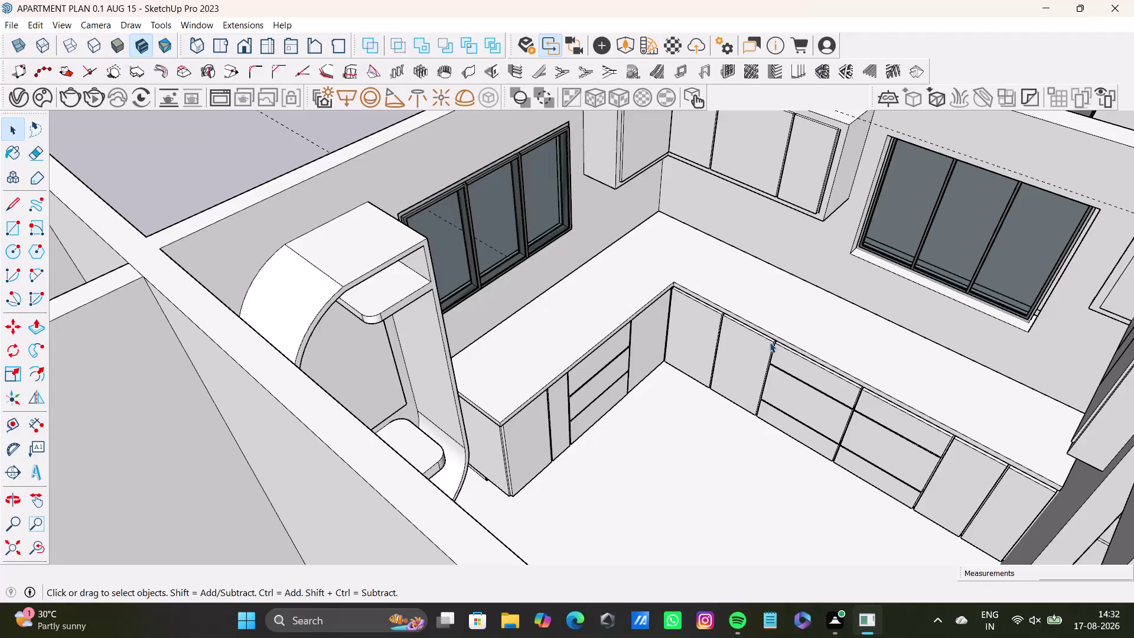
Orbit around the L-shaped kitchen from both sides and zoom out over the nearby rooms.
key(space)
scroll(down, 3)
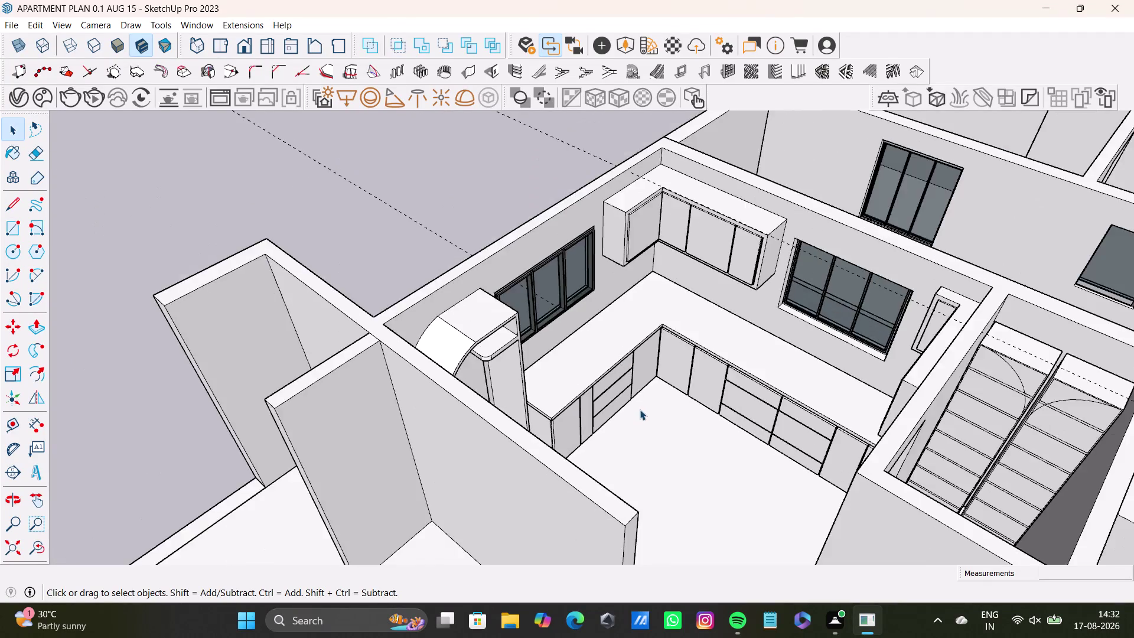
scroll(down, 3)
middle_drag(641, 406, 559, 399)
click(542, 225)
key(space)
scroll(down, 3)
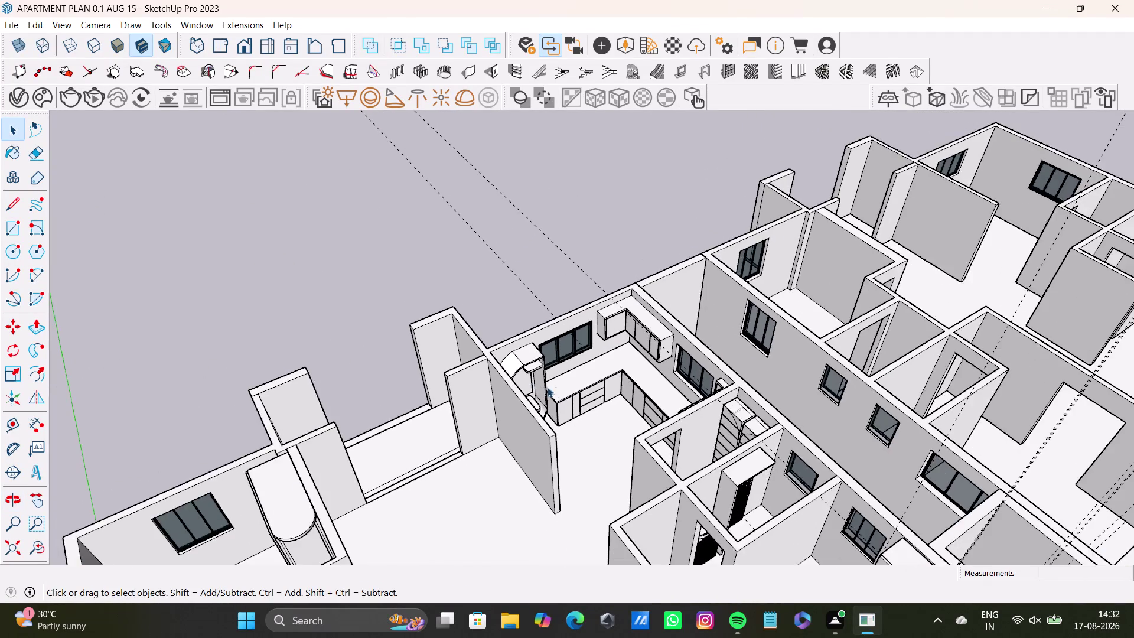
middle_drag(572, 385, 750, 394)
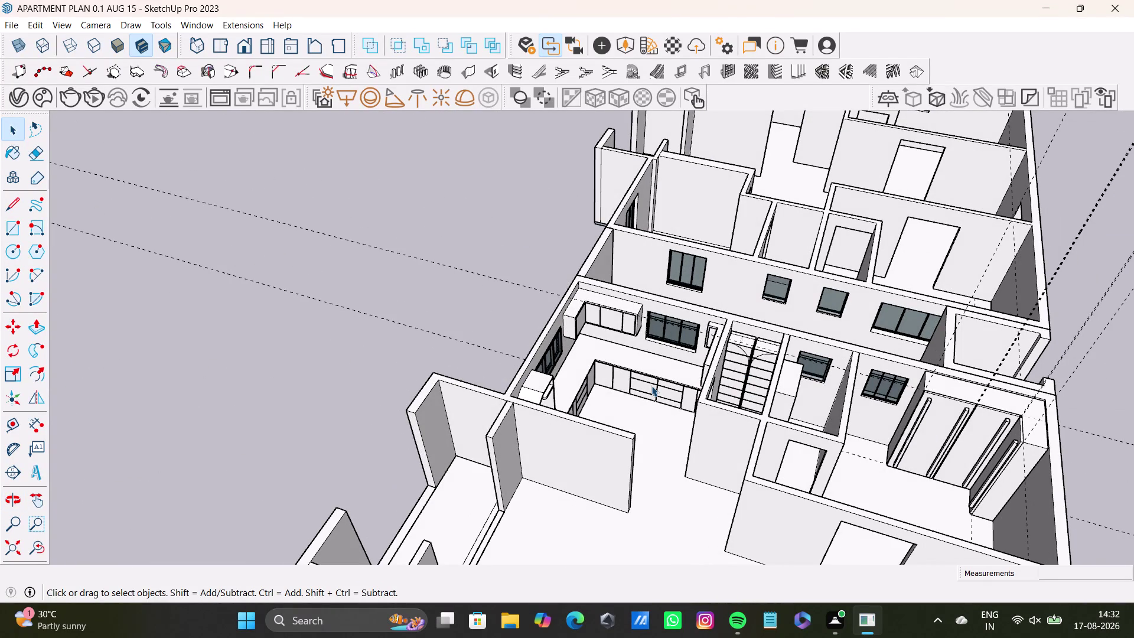
middle_drag(683, 389, 573, 394)
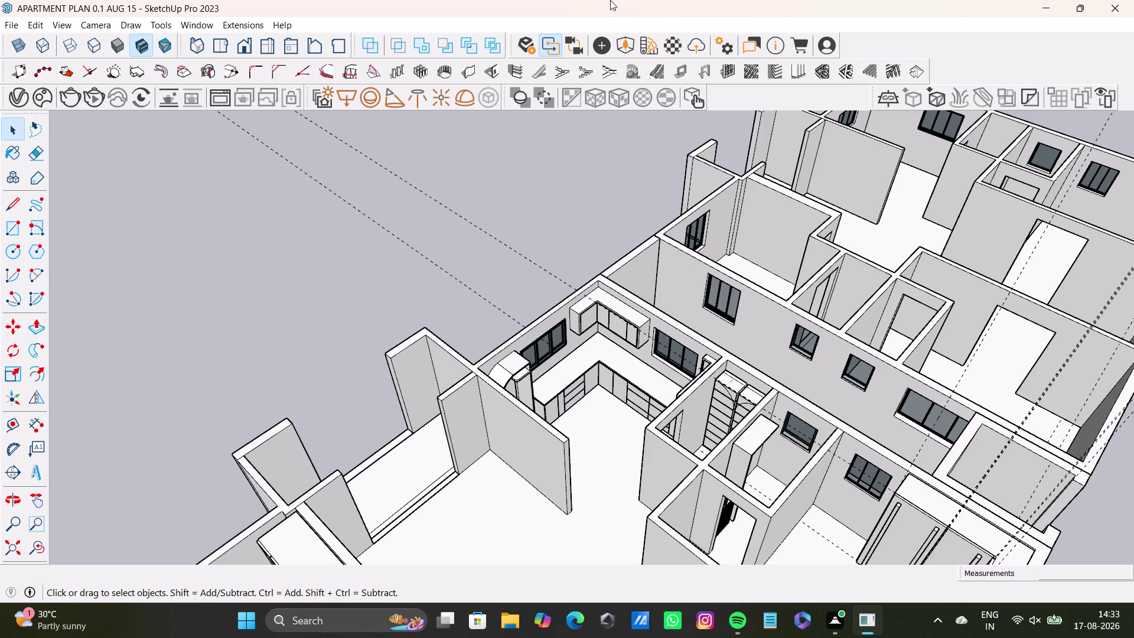
Orbit up over the whole floor, then move in close over the kitchen counters.
scroll(down, 3)
key(space)
click(528, 213)
key(space)
middle_drag(565, 394, 674, 428)
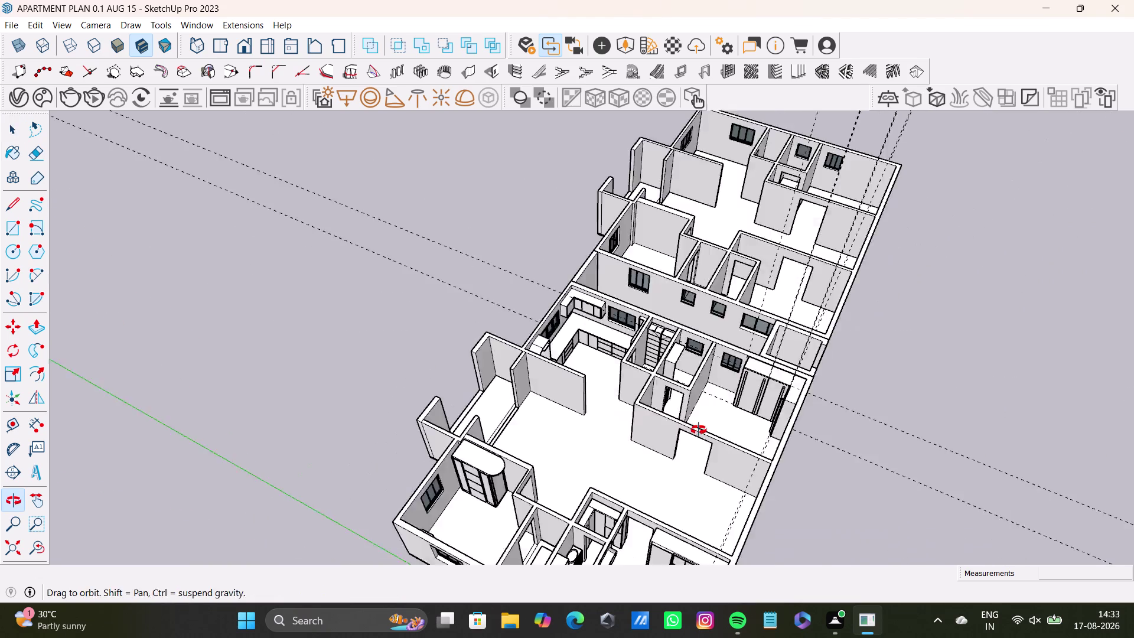
middle_drag(673, 429, 752, 429)
scroll(up, 3)
Orbit around the counter, window, upper cabinets and drawers, ending above the L-shaped kitchen.
middle_drag(624, 275, 747, 328)
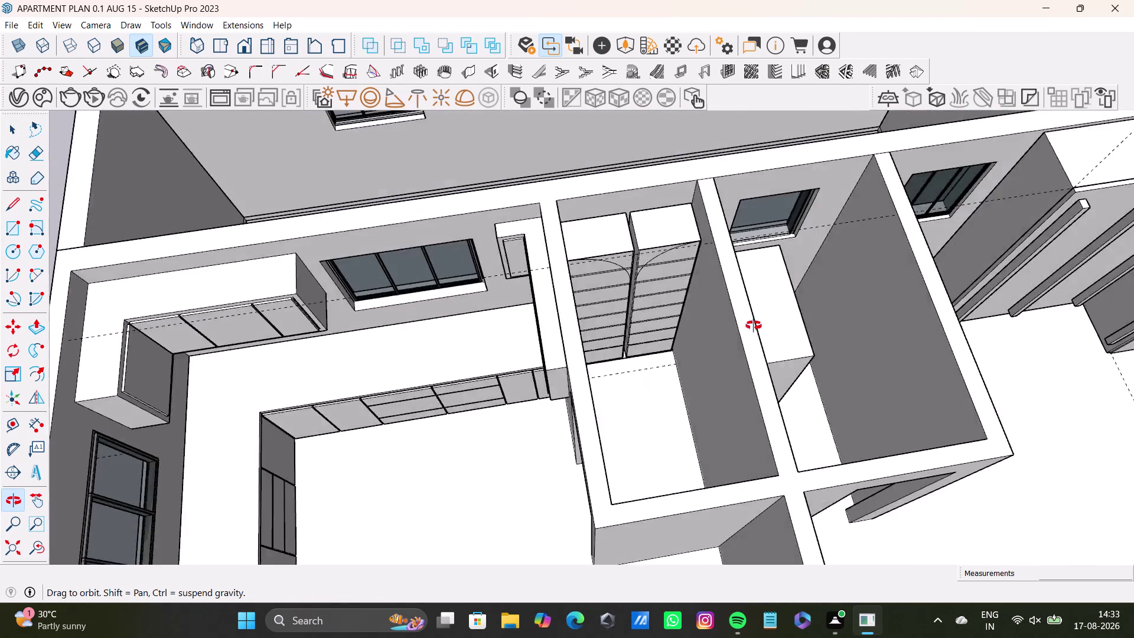
middle_drag(747, 328, 796, 289)
scroll(up, 3)
middle_drag(542, 309, 659, 237)
middle_drag(649, 239, 793, 231)
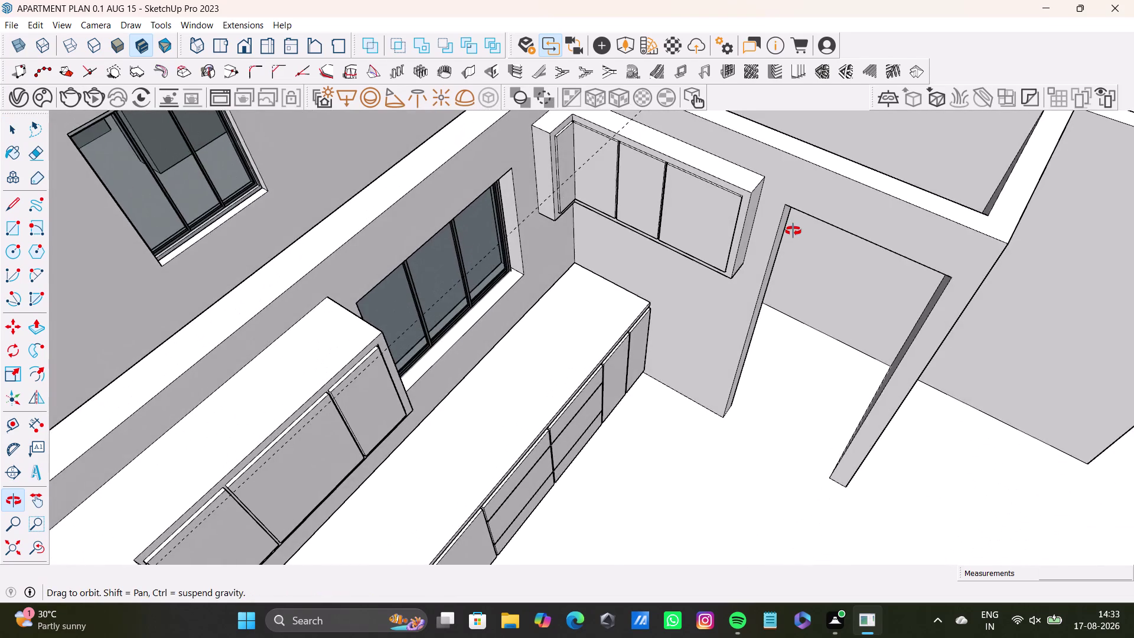
middle_drag(793, 231, 681, 224)
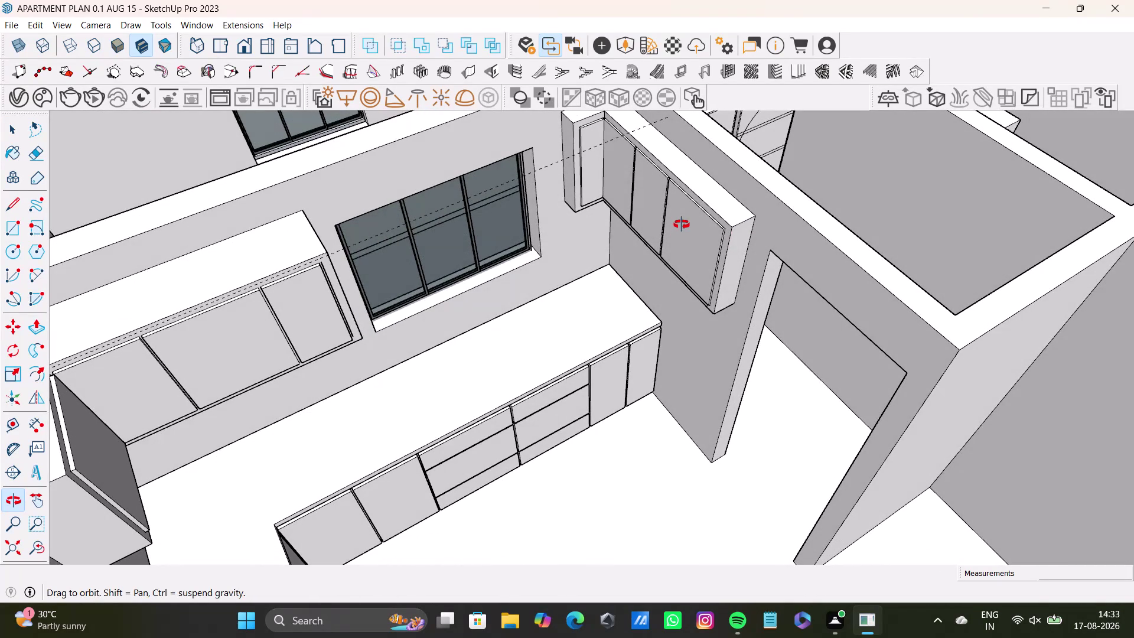
middle_drag(681, 224, 435, 326)
scroll(down, 3)
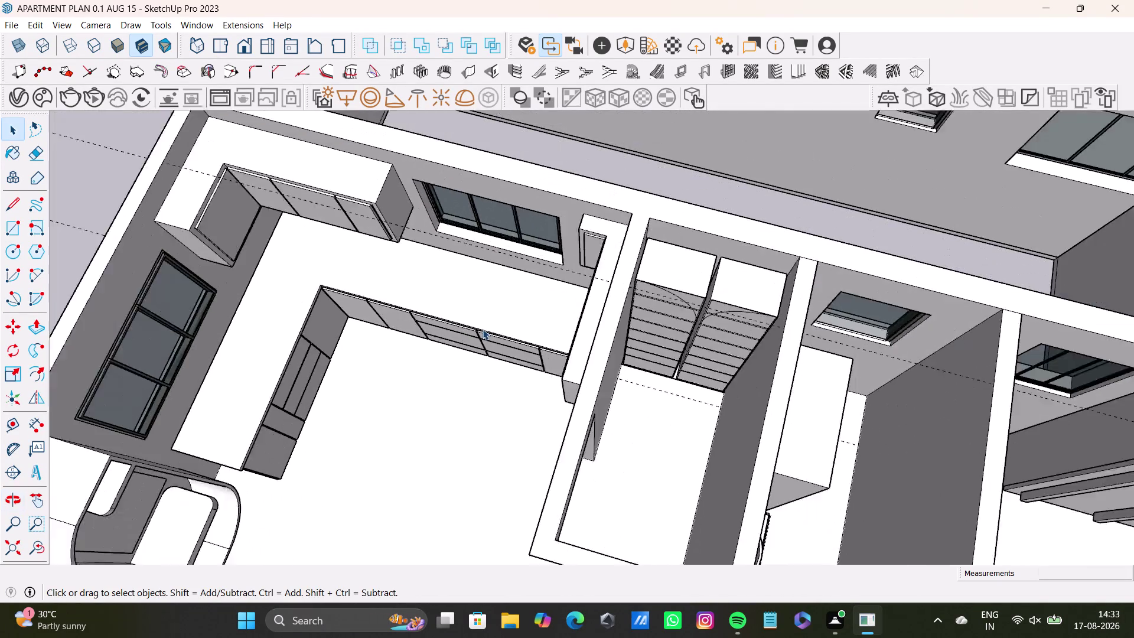
scroll(down, 3)
Orbit across to the bathroom and central rooms, then zoom out to the full apartment.
key(space)
drag(211, 191, 218, 192)
middle_drag(381, 403, 677, 242)
middle_drag(517, 410, 409, 447)
middle_drag(702, 369, 465, 397)
scroll(up, 3)
middle_drag(677, 369, 485, 448)
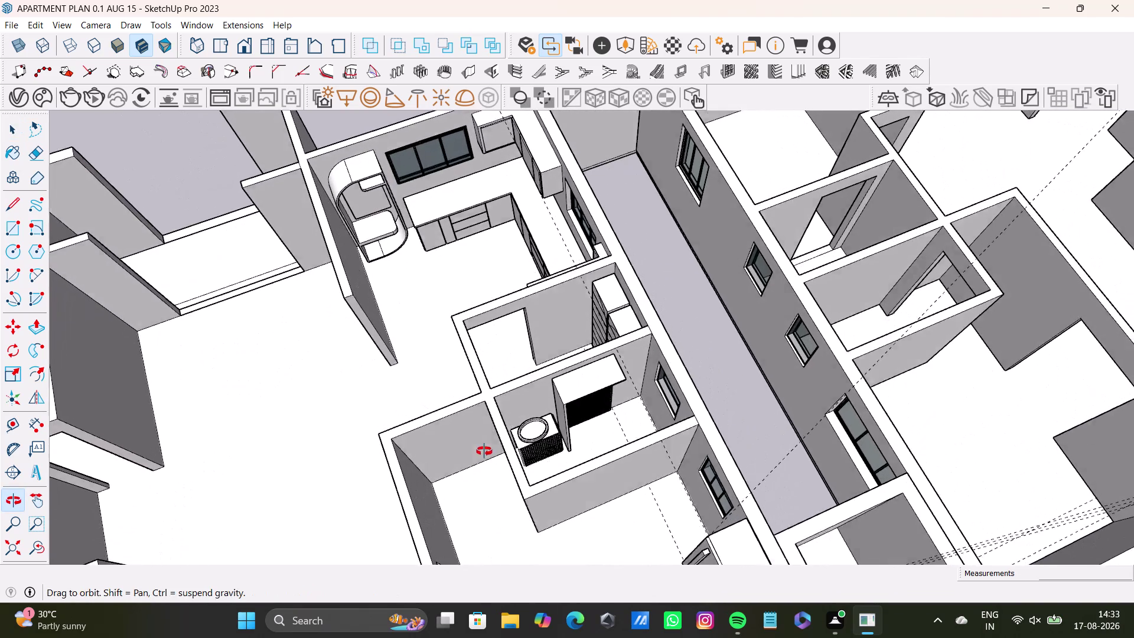
middle_drag(485, 449, 482, 346)
scroll(down, 3)
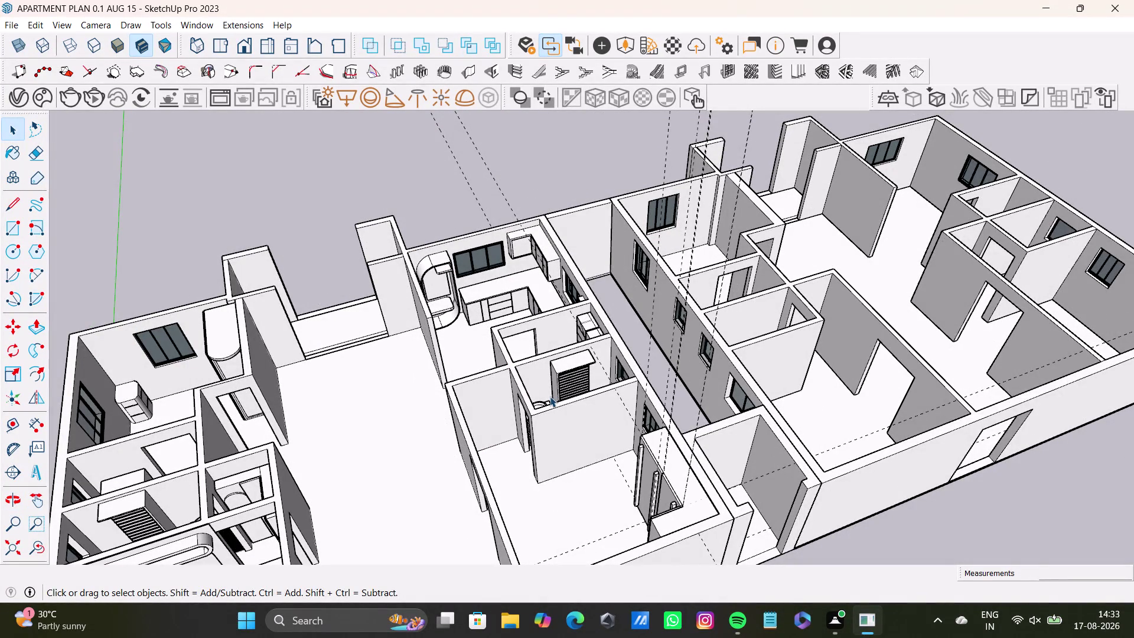
key(space)
click(425, 187)
scroll(down, 3)
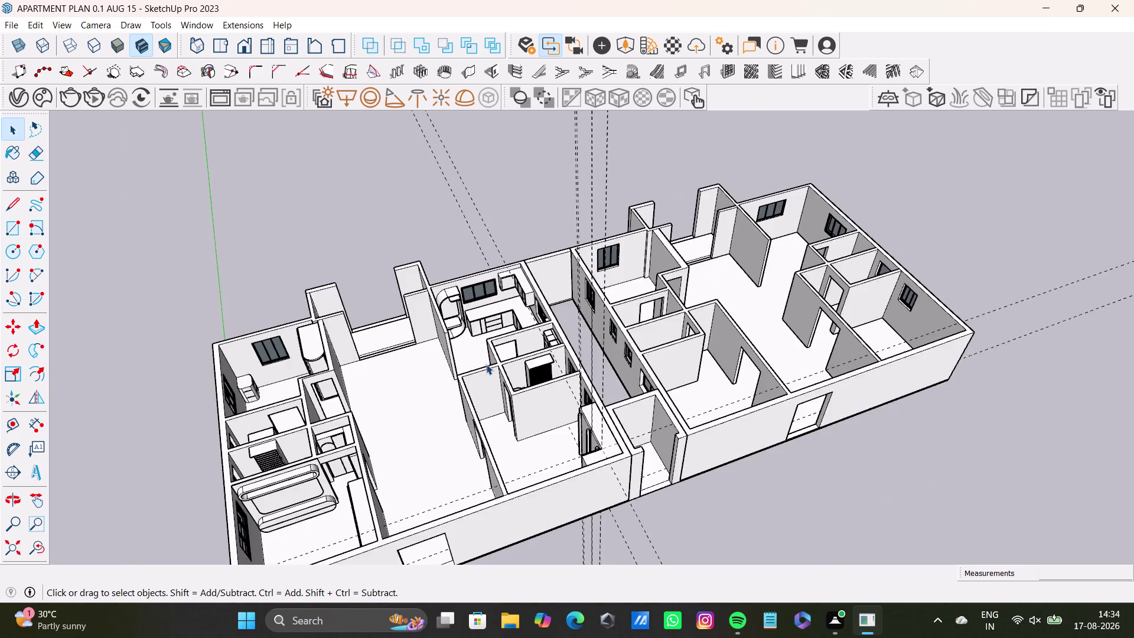
scroll(down, 3)
key(space)
middle_drag(512, 365, 477, 380)
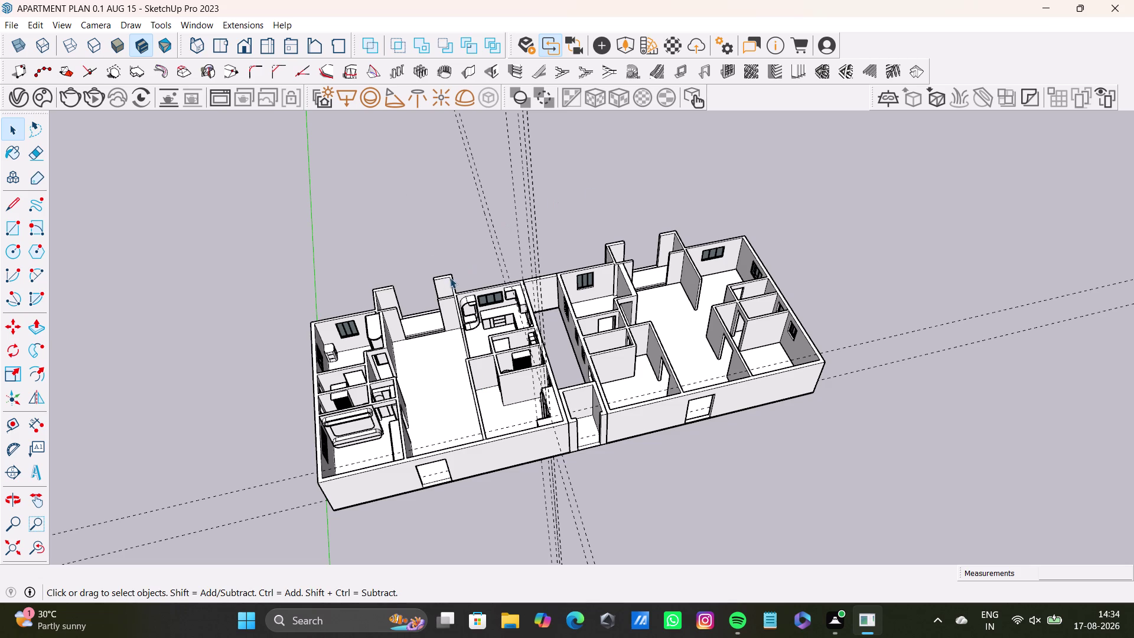
scroll(down, 3)
middle_drag(688, 314, 641, 421)
scroll(up, 3)
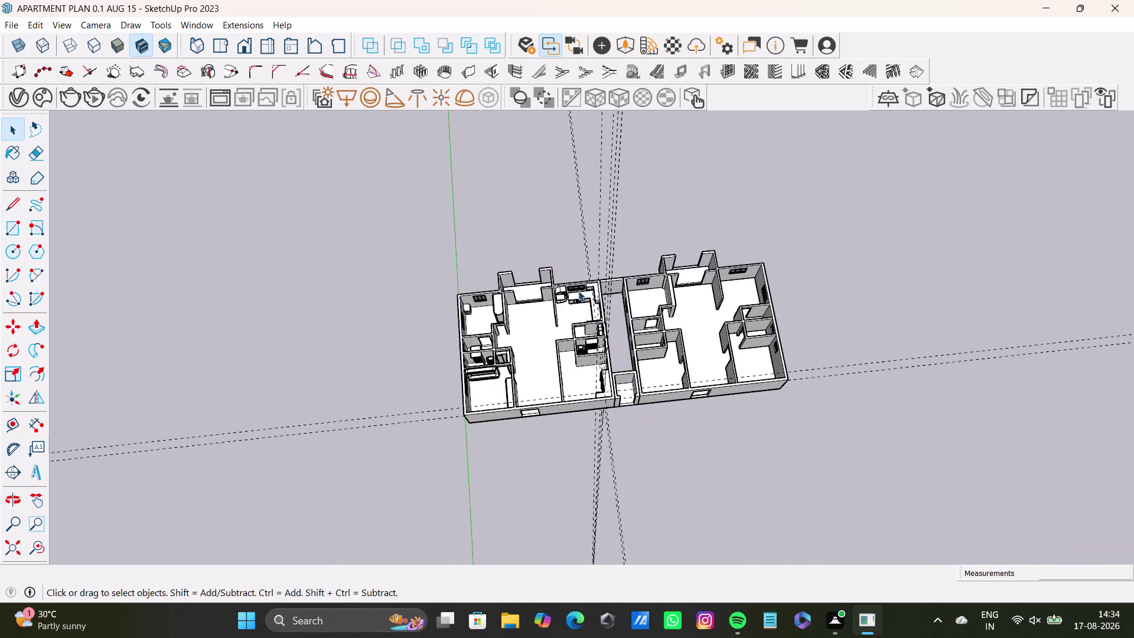
scroll(up, 3)
middle_drag(577, 289, 618, 156)
middle_drag(676, 319, 690, 114)
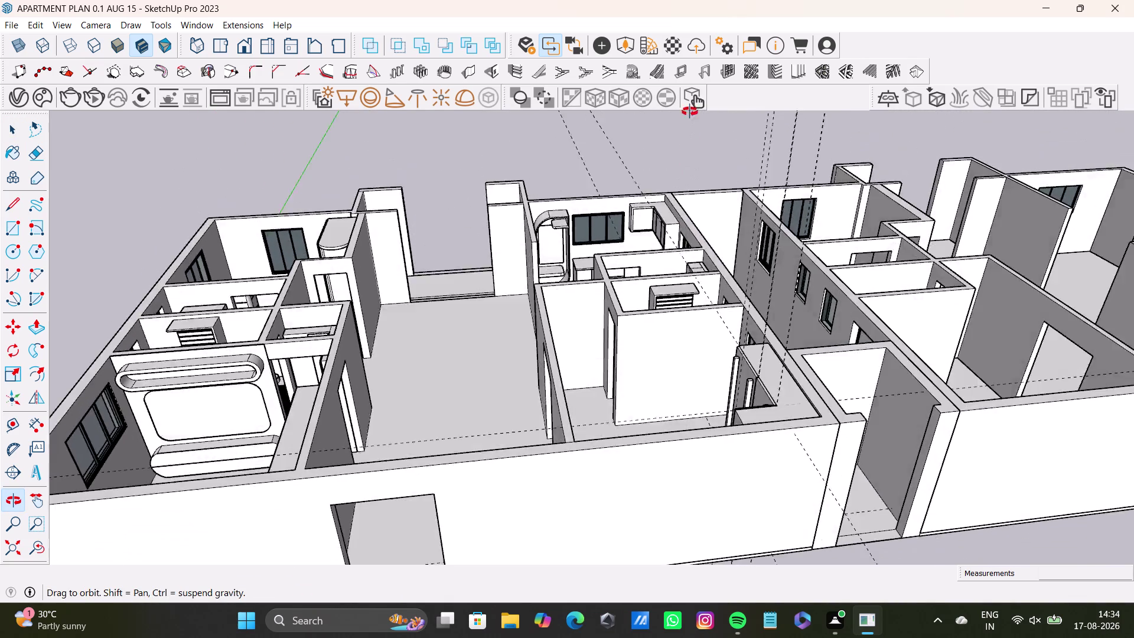
middle_drag(690, 114, 812, 57)
scroll(down, 3)
middle_drag(711, 247, 715, 229)
middle_drag(714, 235, 712, 451)
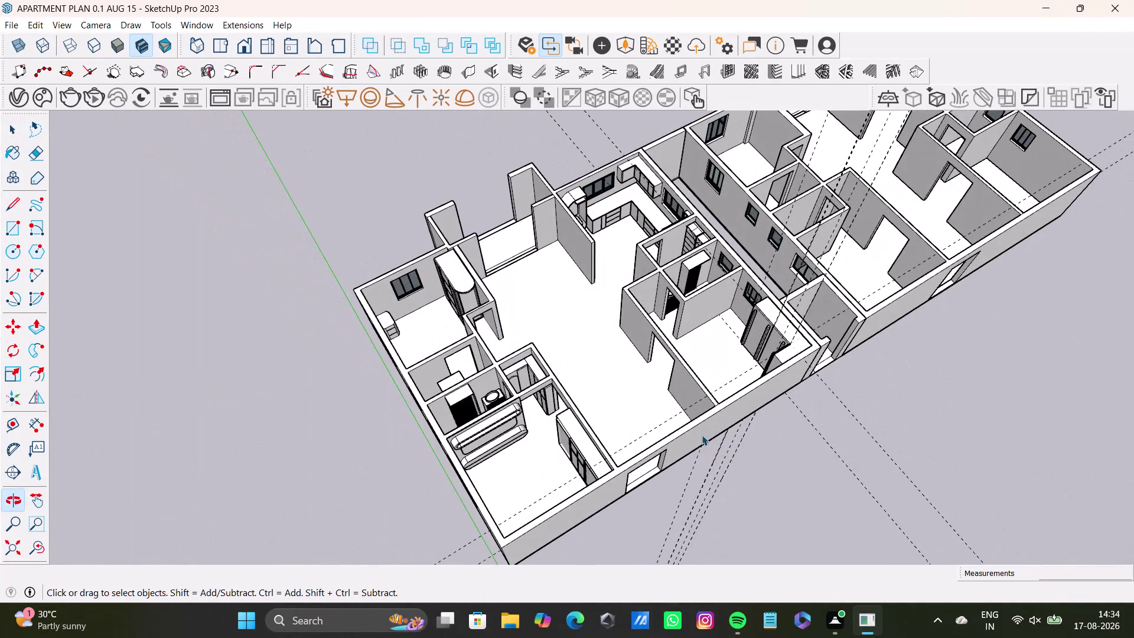
scroll(down, 3)
drag(377, 218, 781, 481)
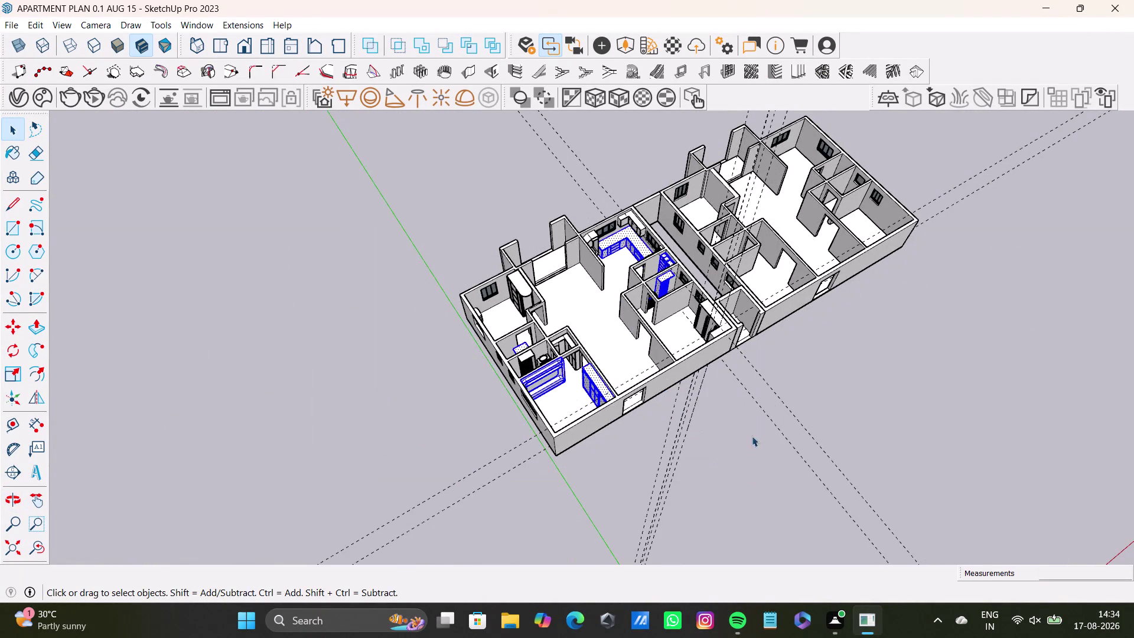
middle_drag(766, 428, 565, 526)
scroll(up, 3)
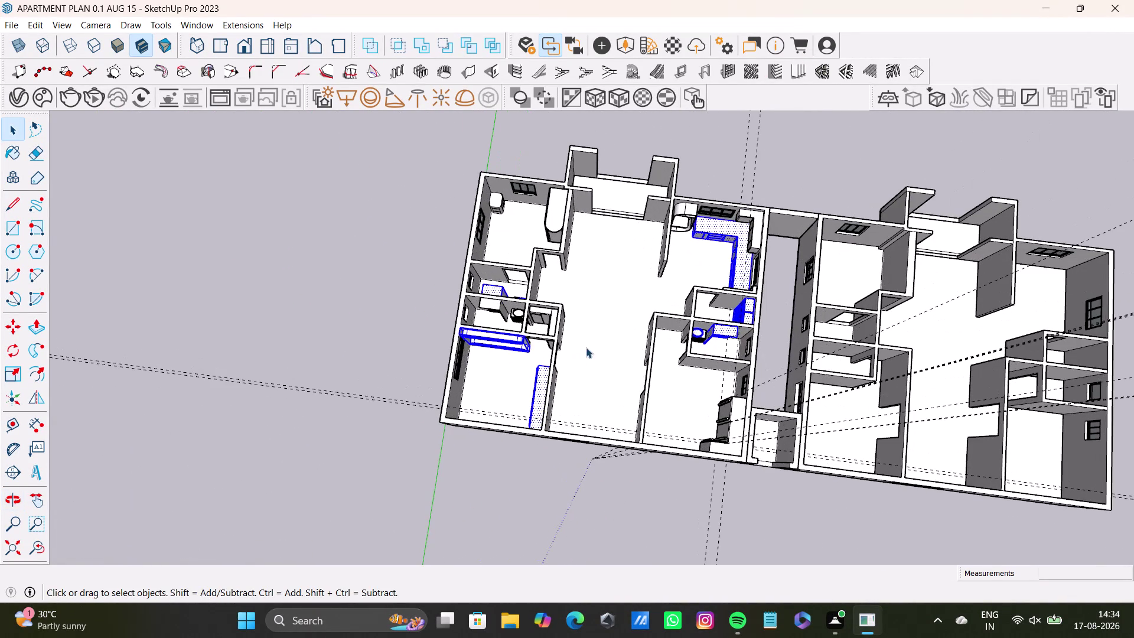
key(space)
click(364, 212)
middle_drag(610, 344, 683, 195)
middle_drag(715, 273, 683, 283)
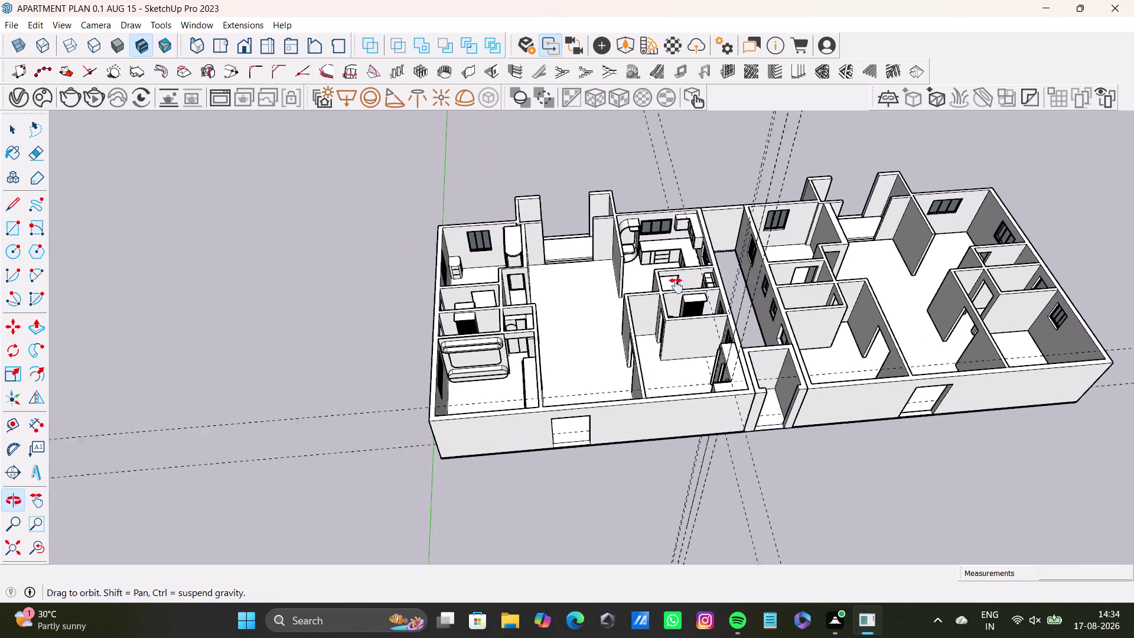
middle_drag(683, 283, 620, 307)
middle_drag(681, 383, 637, 276)
key(space)
click(746, 217)
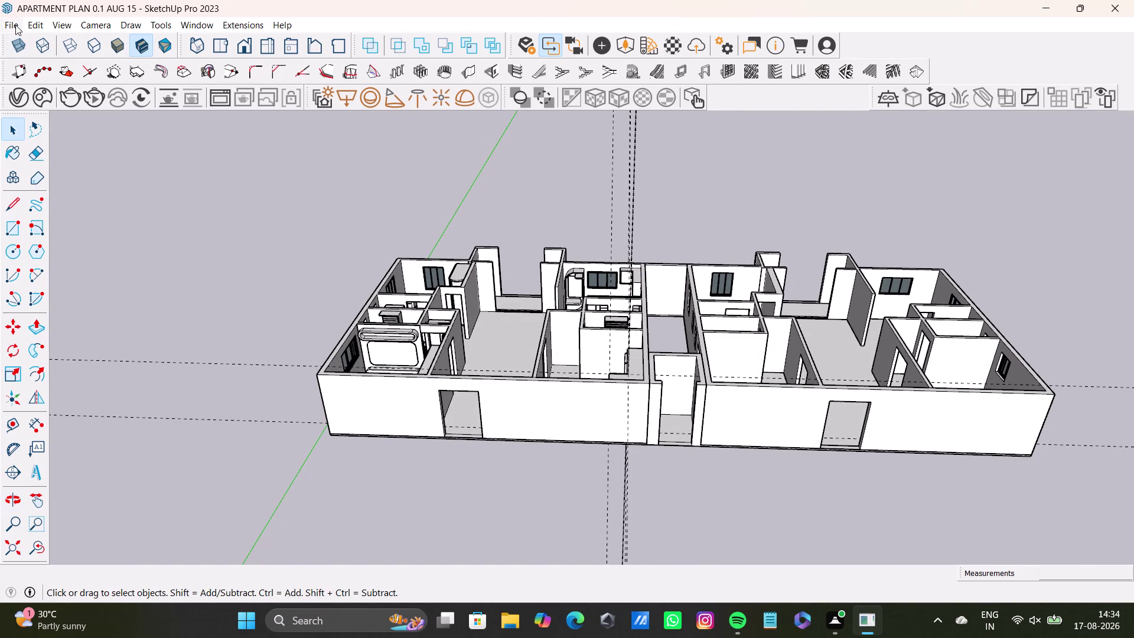
click(15, 25)
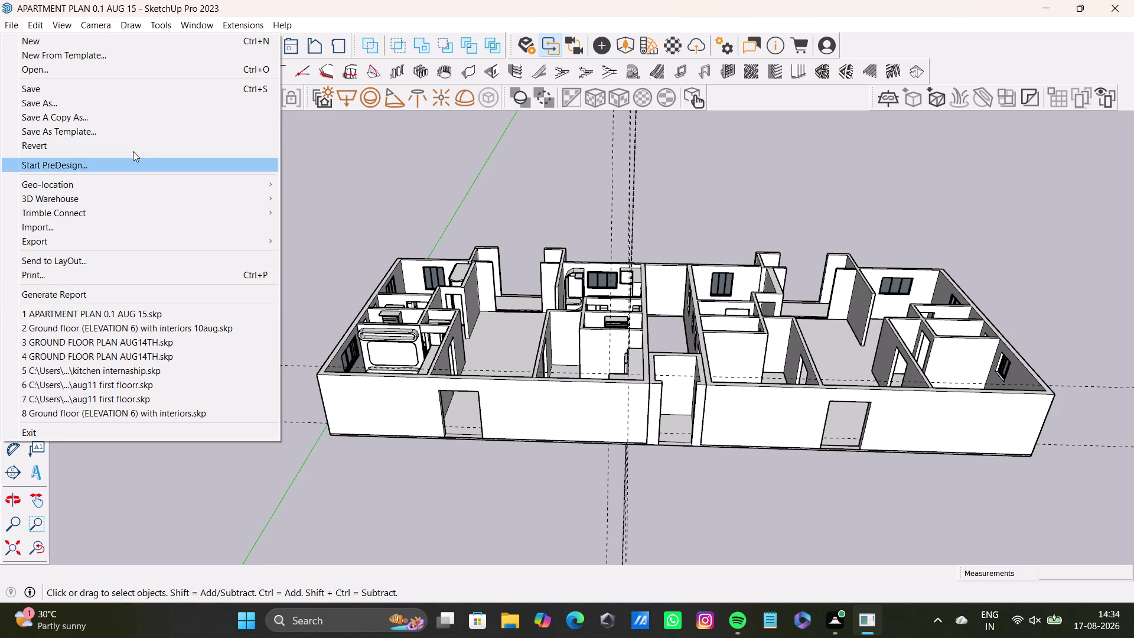
click(91, 91)
middle_drag(480, 399, 492, 431)
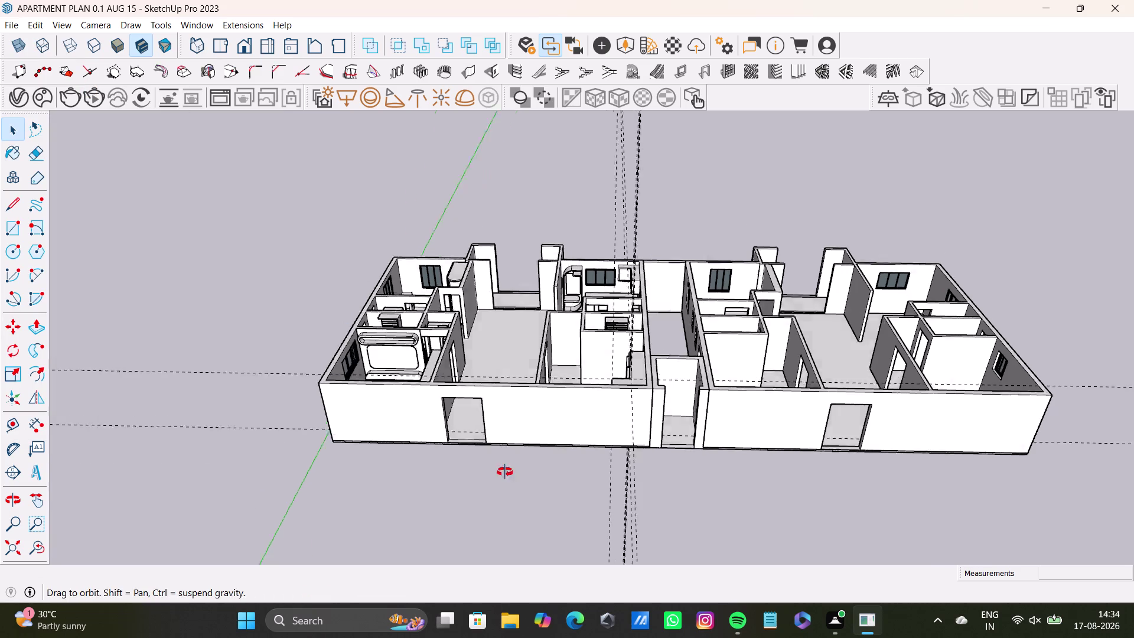
middle_drag(492, 431, 516, 541)
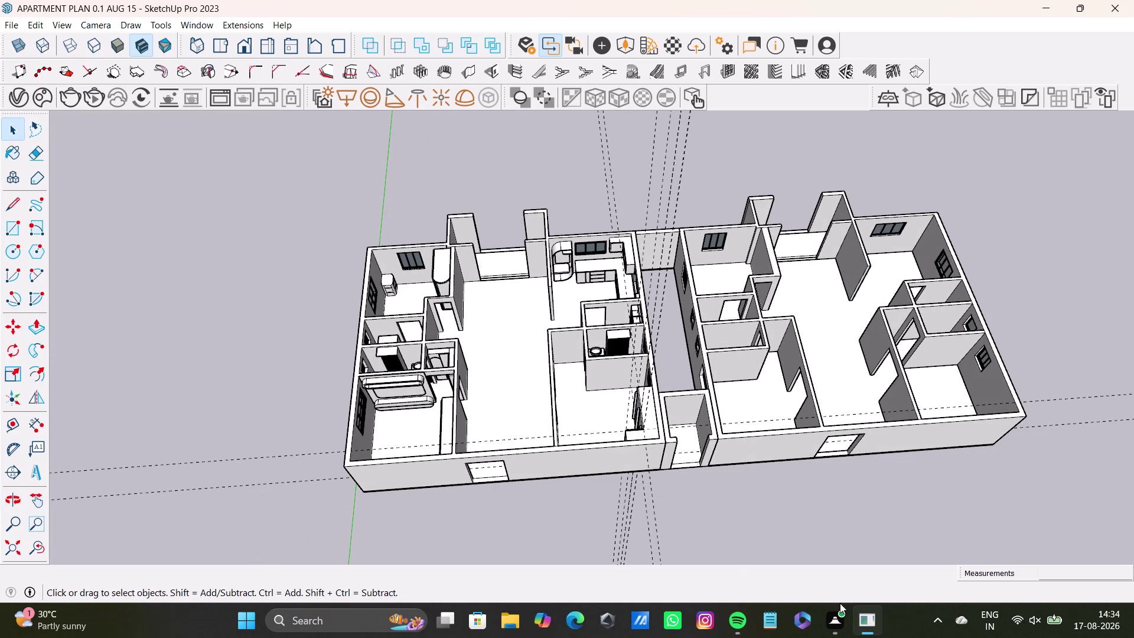